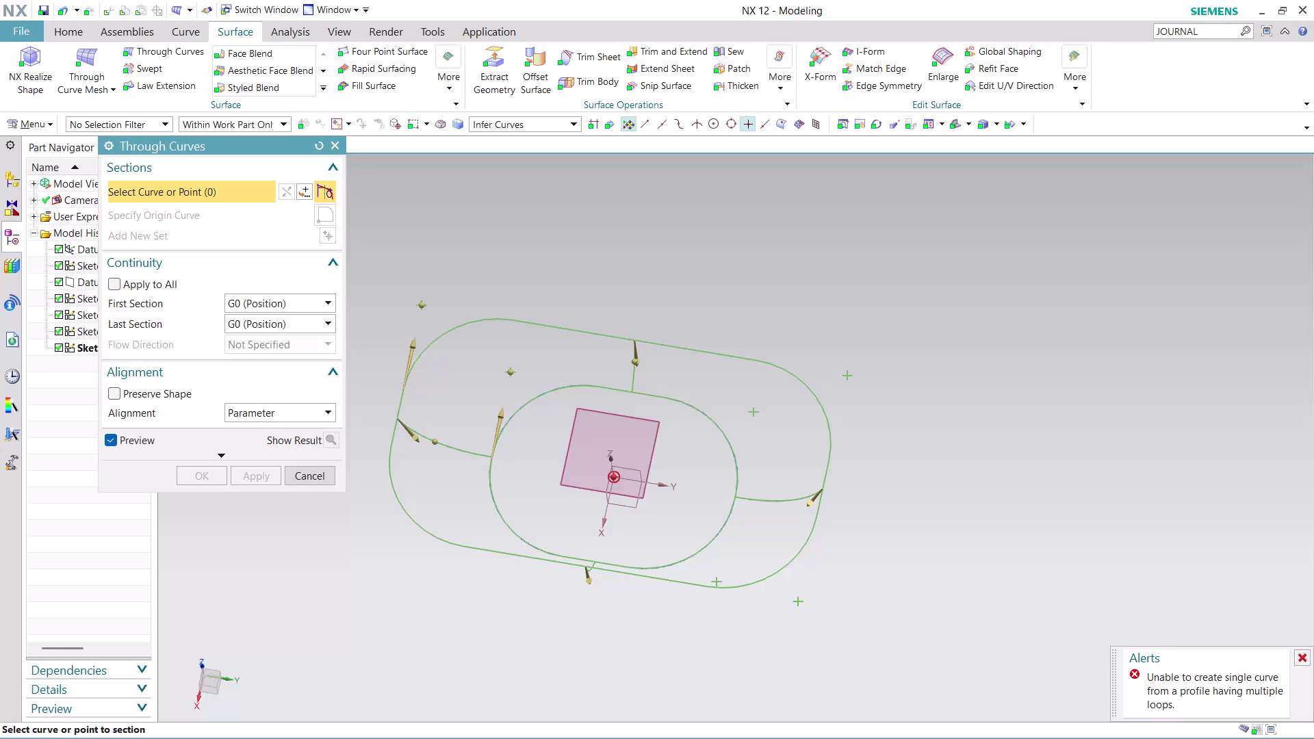
Cancel the Through Curves surface without creating it.
click(322, 473)
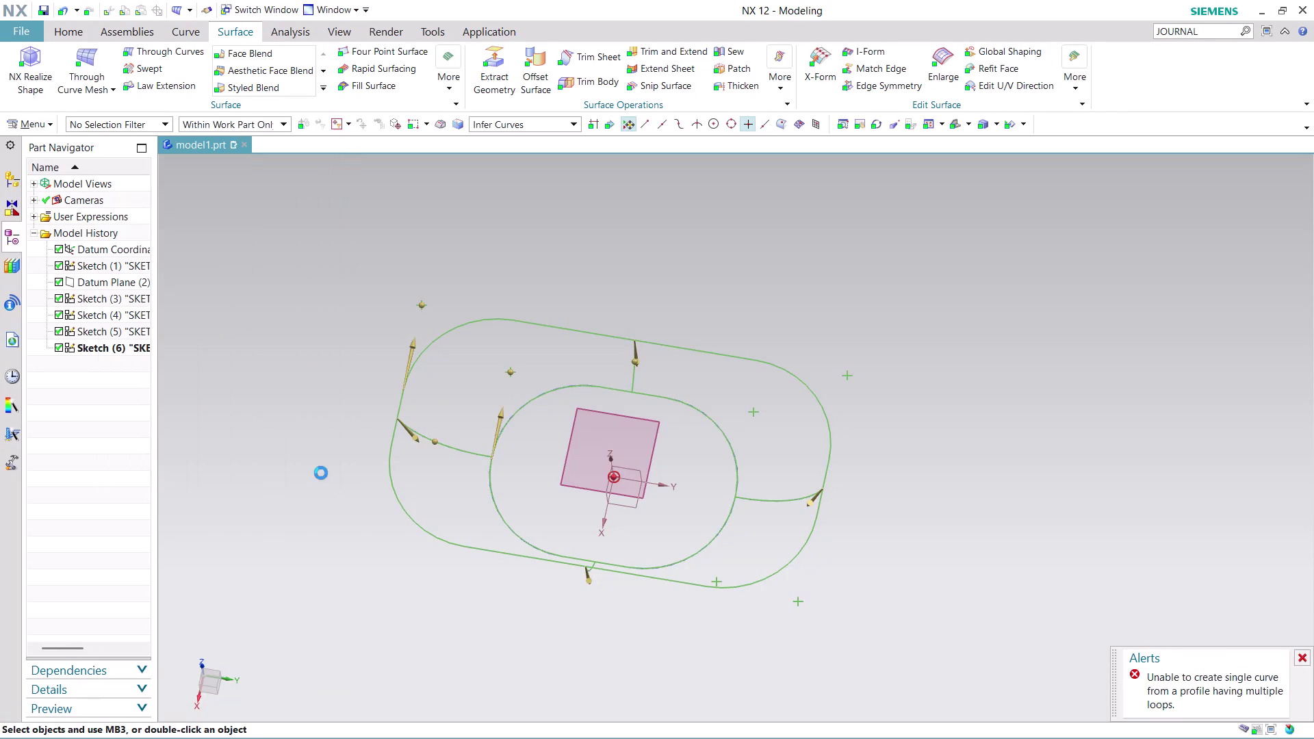
scroll(down, 3)
scroll(up, 3)
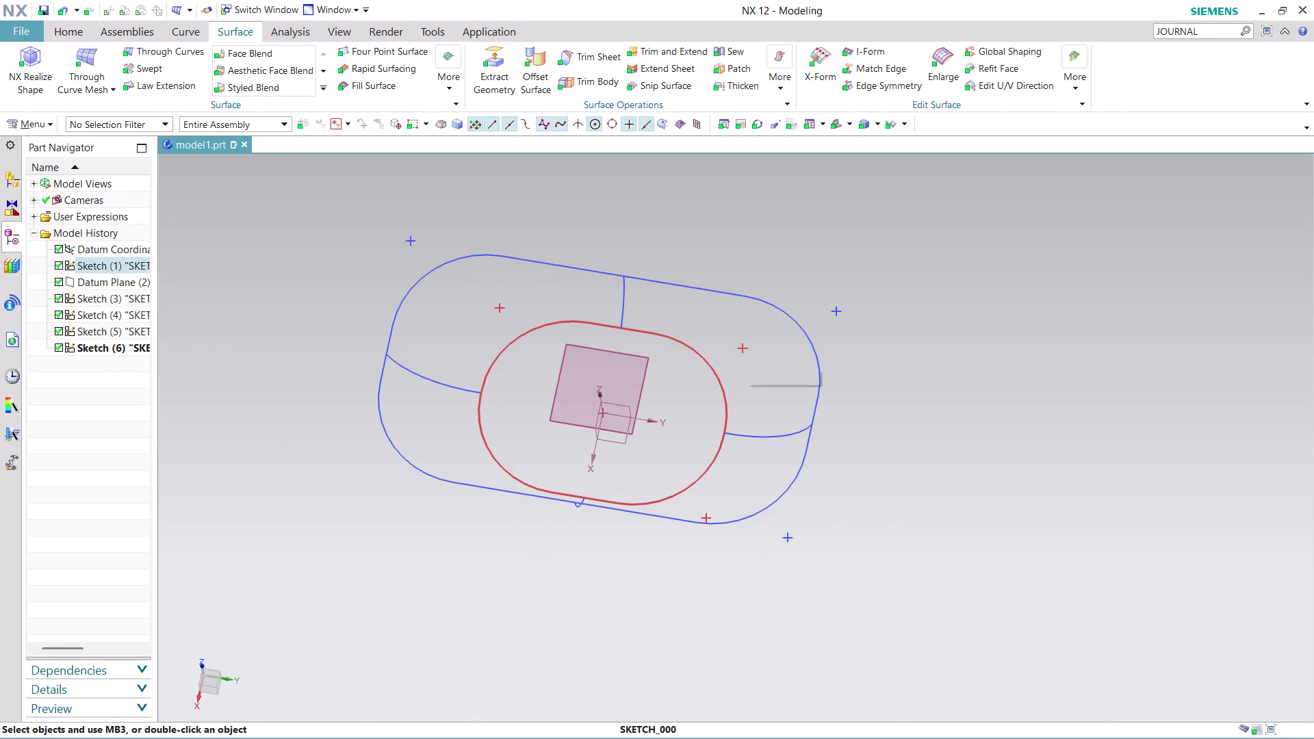
Delete sketch point Point8, confirming the dependency notification.
click(746, 348)
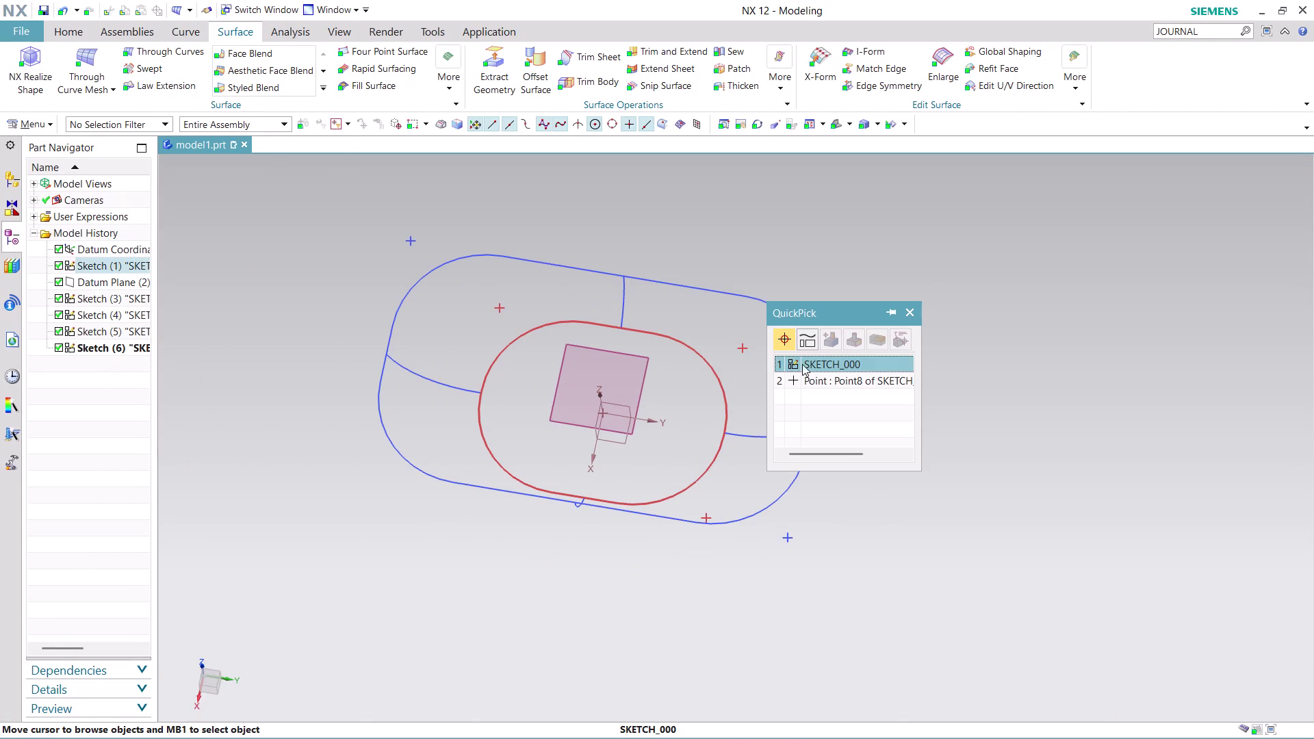
click(860, 381)
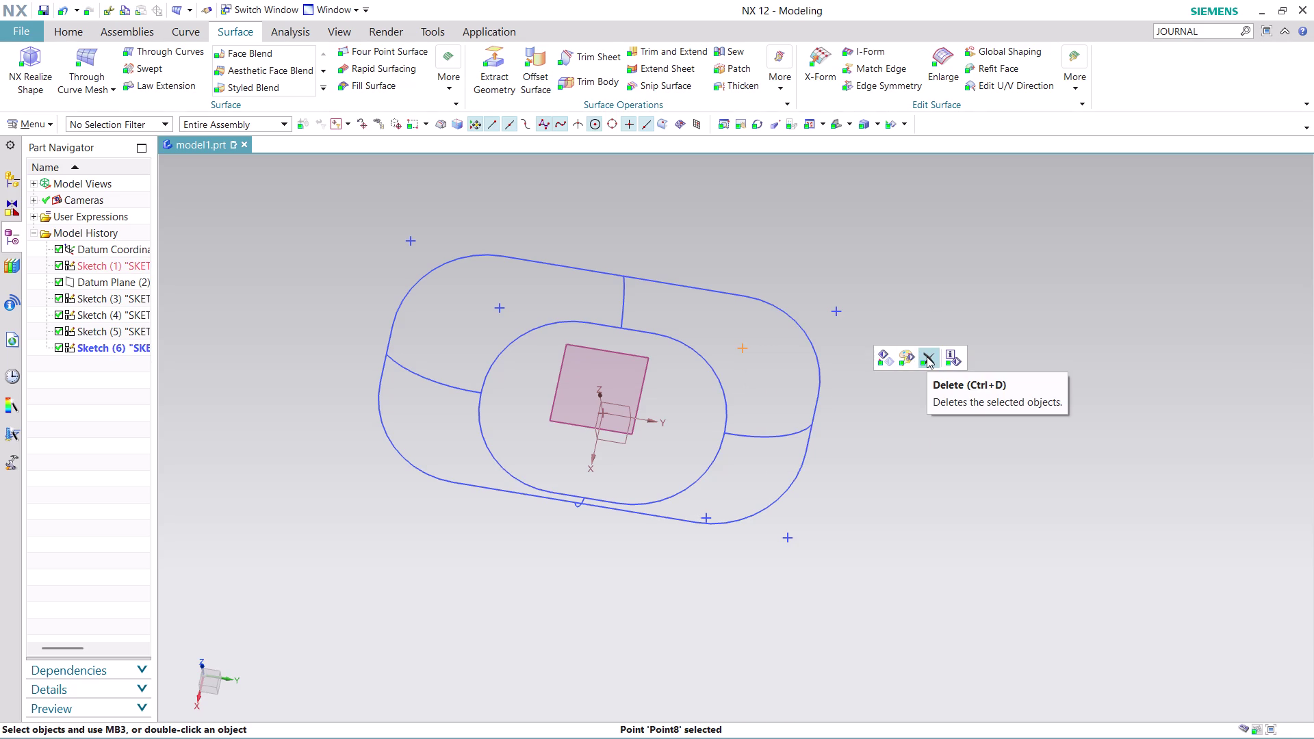
click(927, 357)
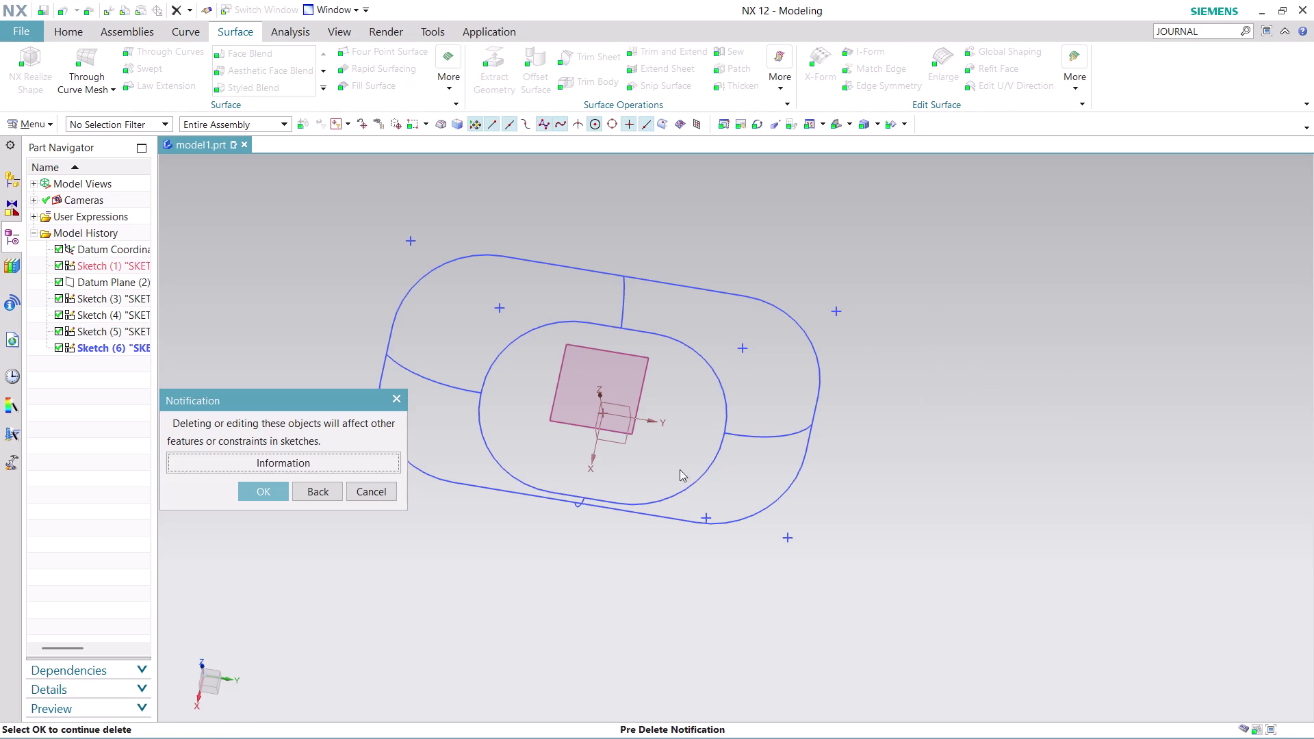
click(389, 494)
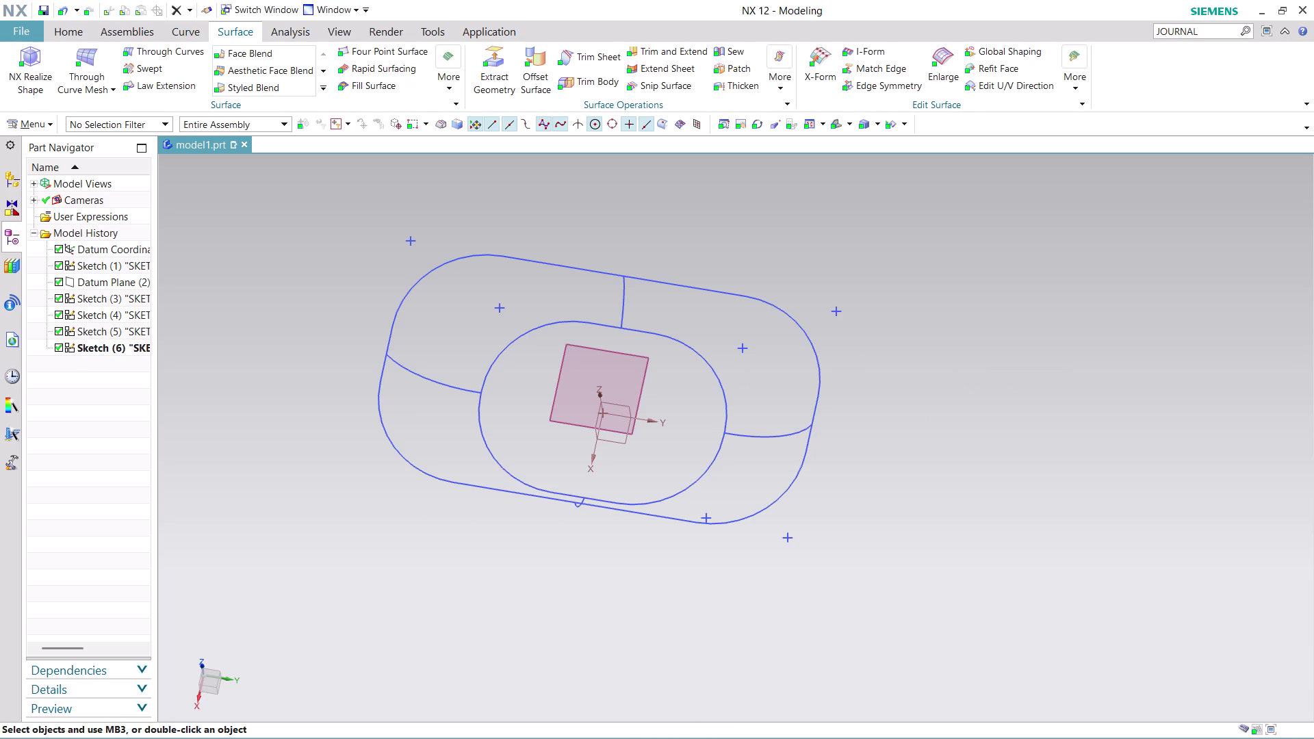